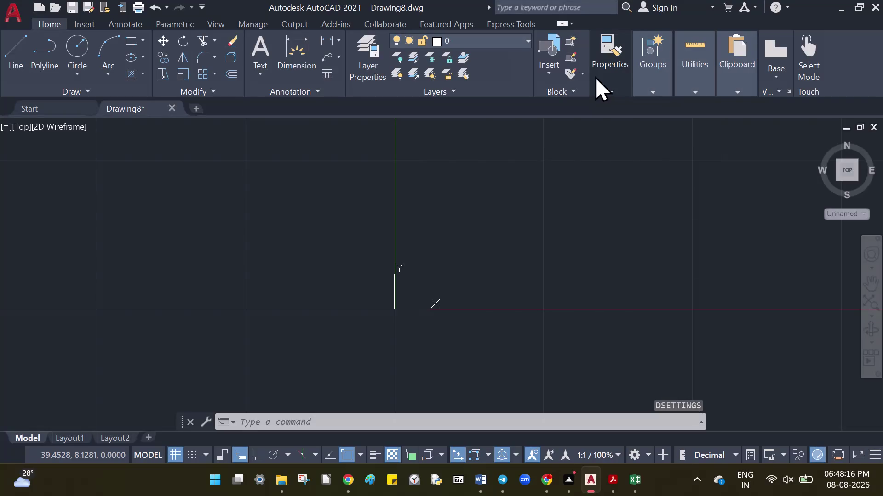
Open the Drawing Units dialog and close it without changes.
text(nits)
key(Return)
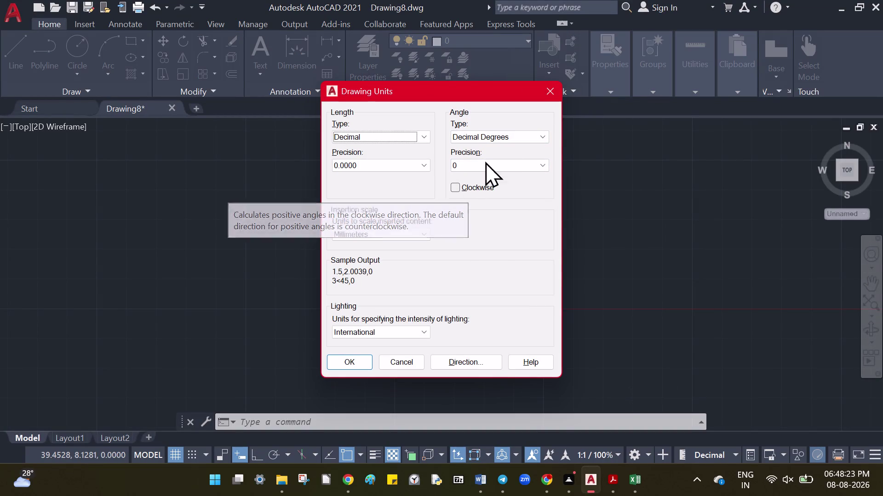
click(545, 89)
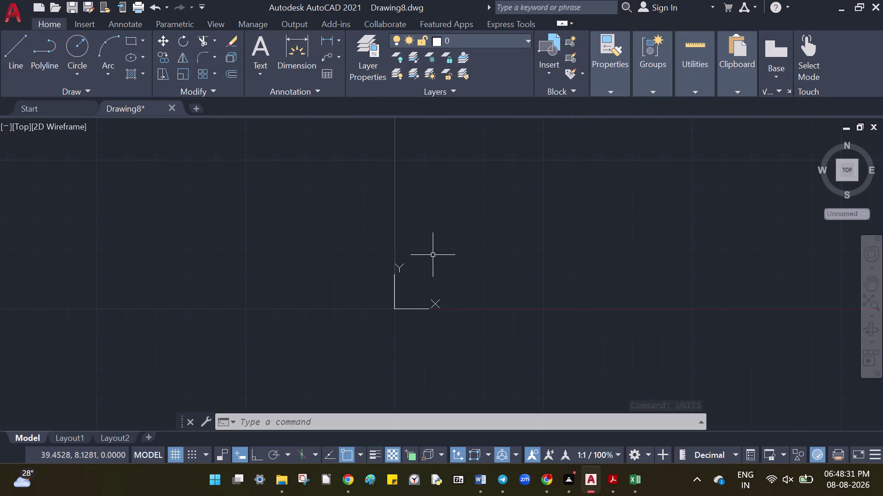
Set the ANGDIR variable to 1 so angles measure clockwise.
text(ang)
text(dir)
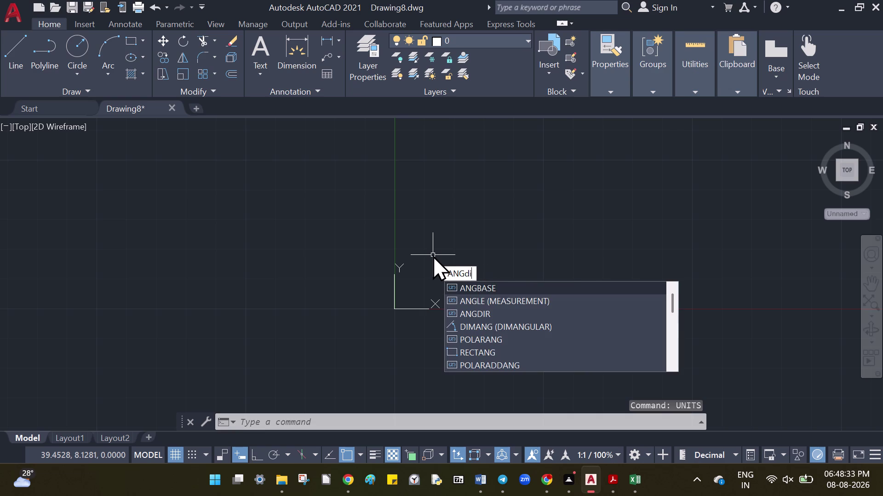
key(Return)
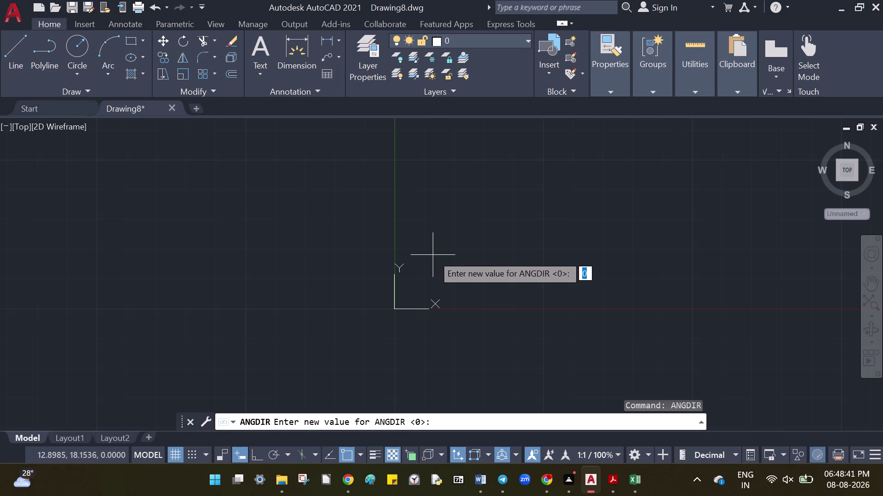
key(1)
key(Return)
Open Drawing Units with UNITS to confirm Clockwise is checked, then close it.
text(unit)
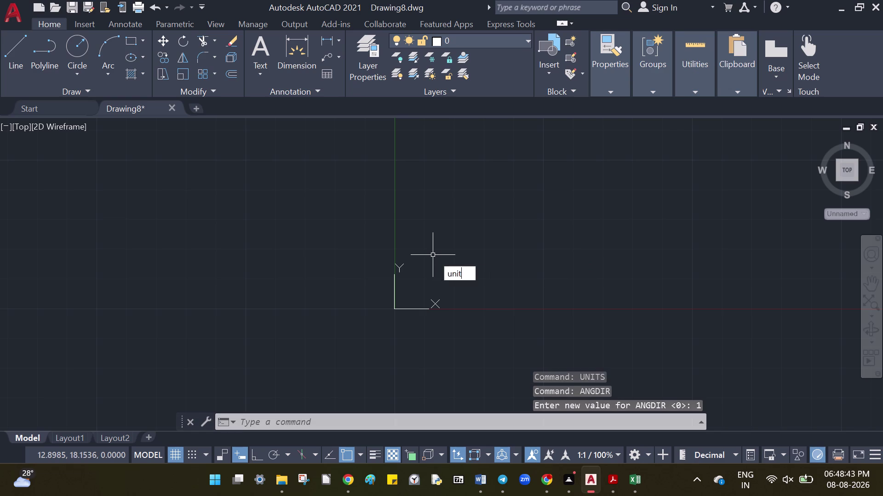
text(s)
key(Return)
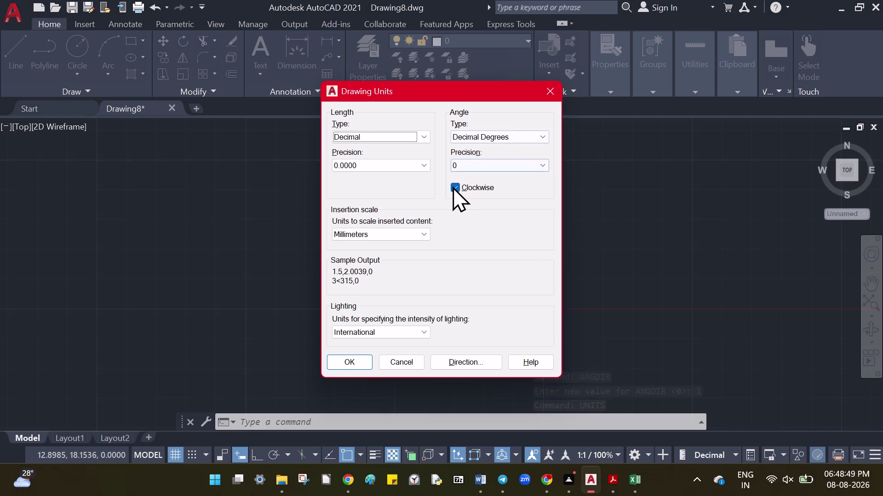
click(555, 89)
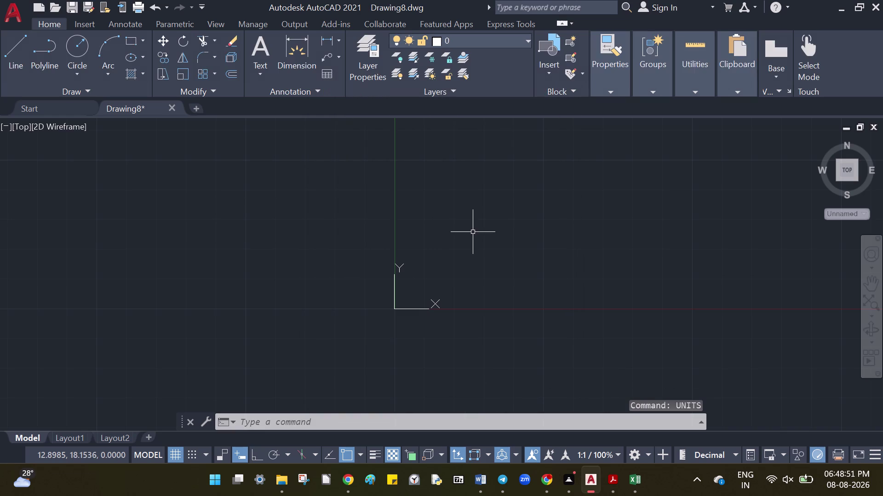
Set ANGDIR back to 0 for counterclockwise angles.
text(angdir)
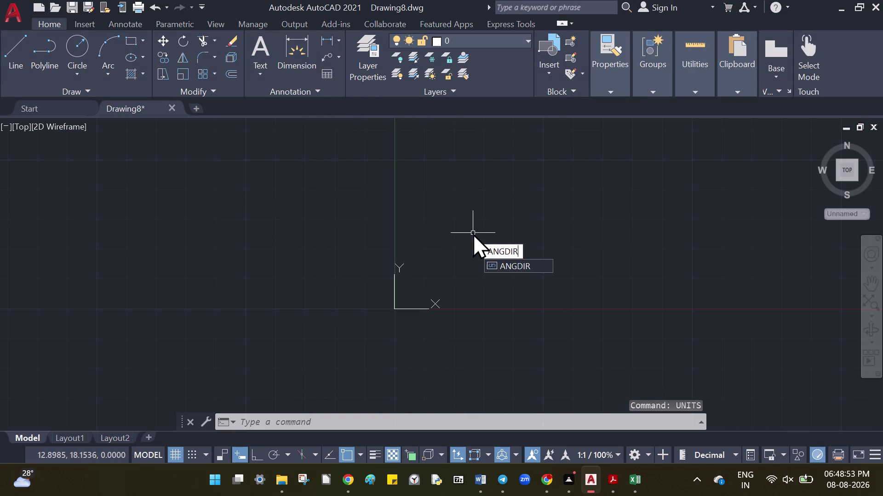
key(Return)
key(0)
key(Return)
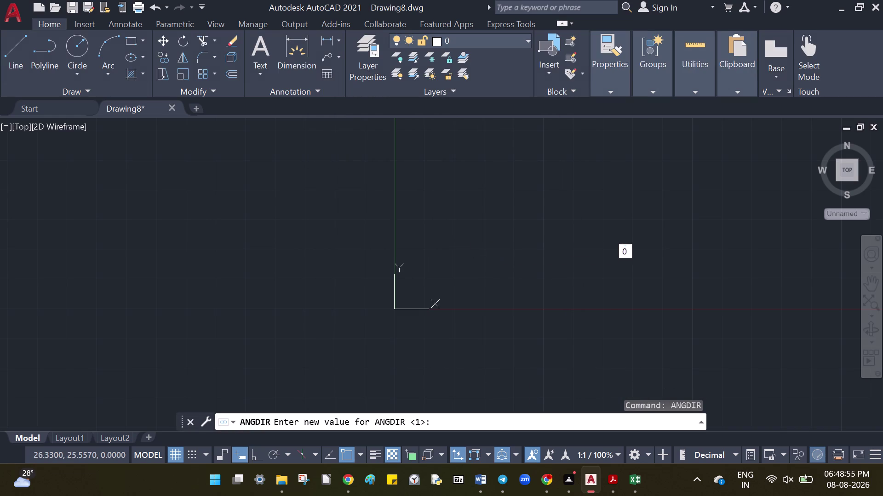